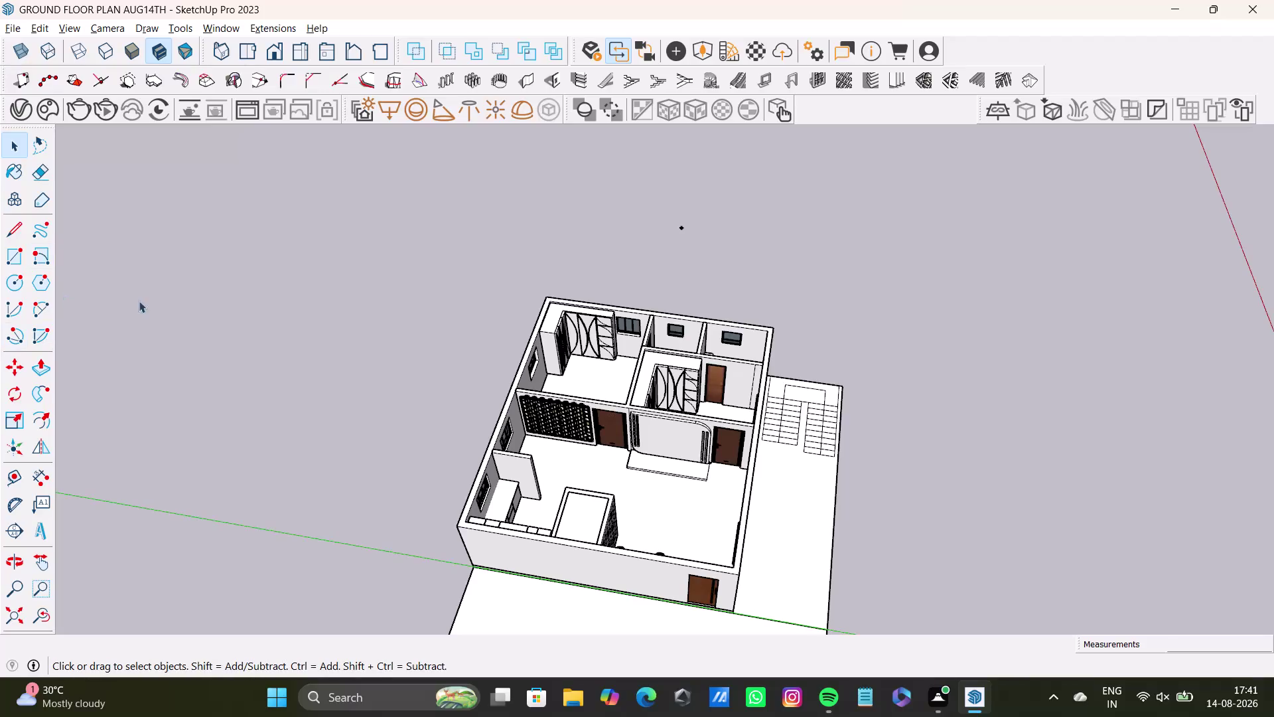
Orbit around the bedroom wardrobes, then zoom out to fit the whole house.
scroll(up, 3)
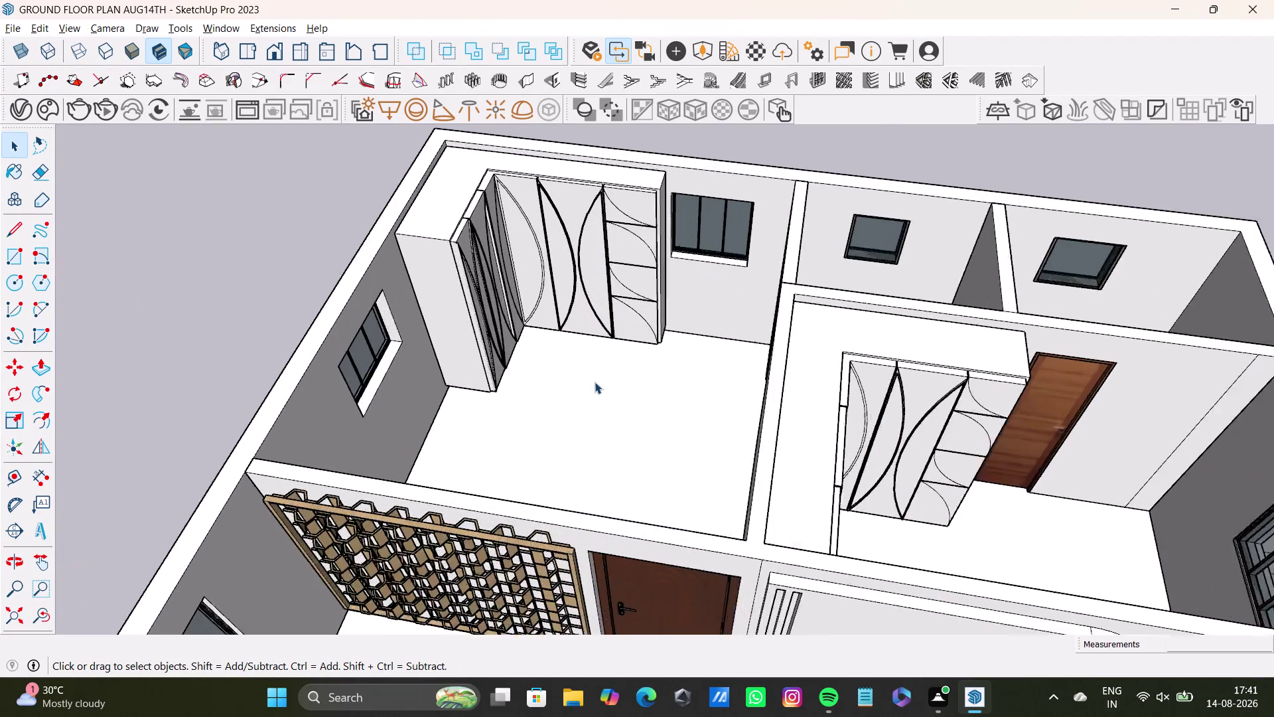
middle_drag(613, 366, 675, 301)
scroll(up, 3)
middle_drag(549, 402, 593, 342)
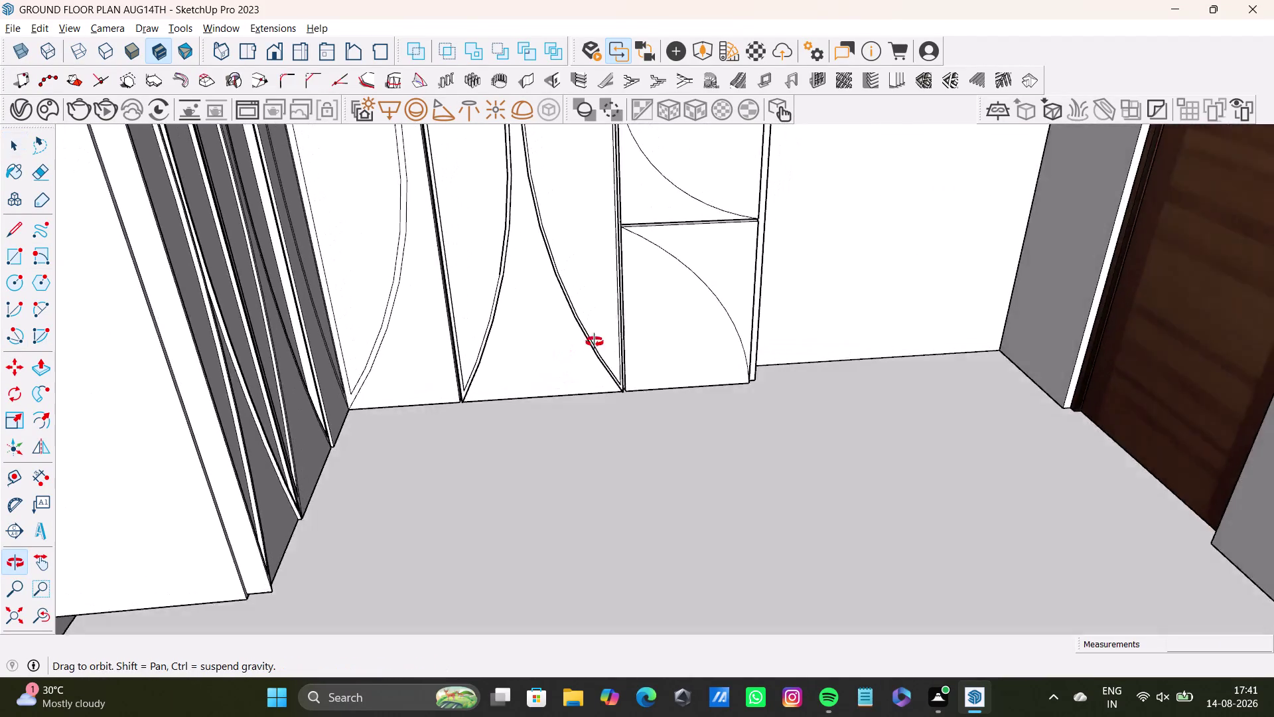
middle_drag(592, 342, 397, 355)
scroll(down, 3)
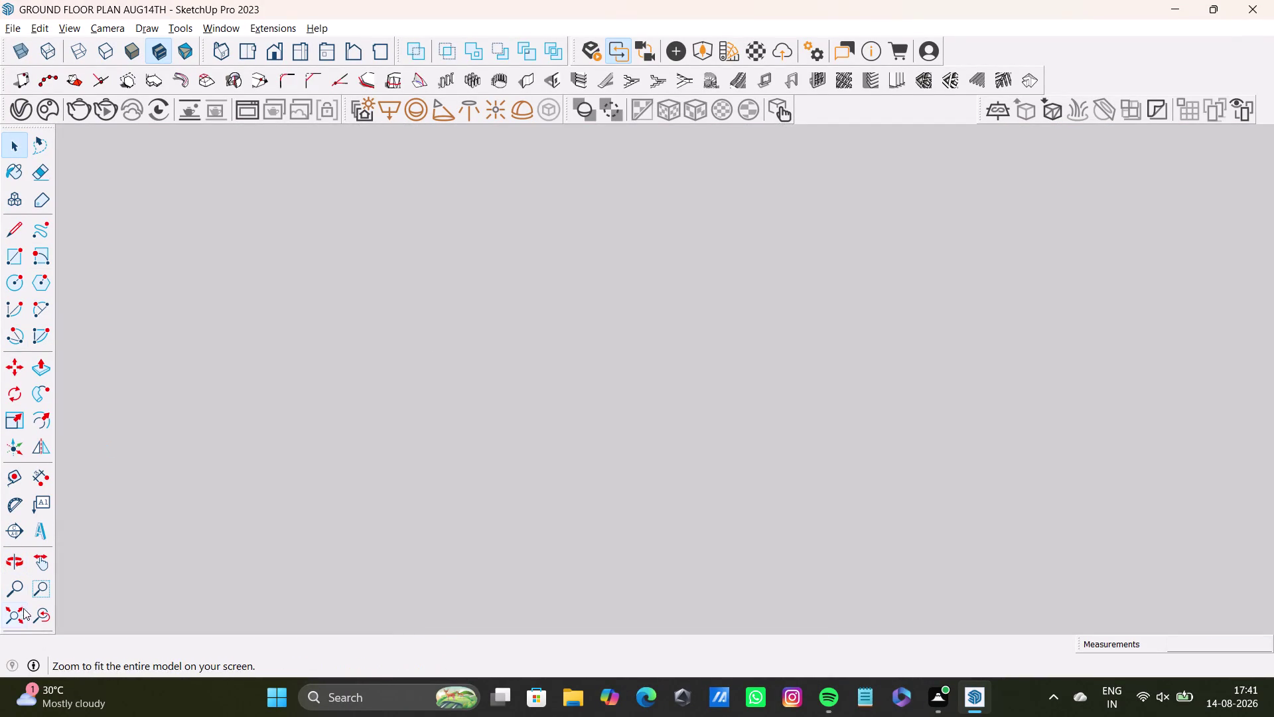
click(23, 611)
Orbit around the whole house model to its kitchen side.
scroll(up, 3)
middle_drag(325, 273, 467, 445)
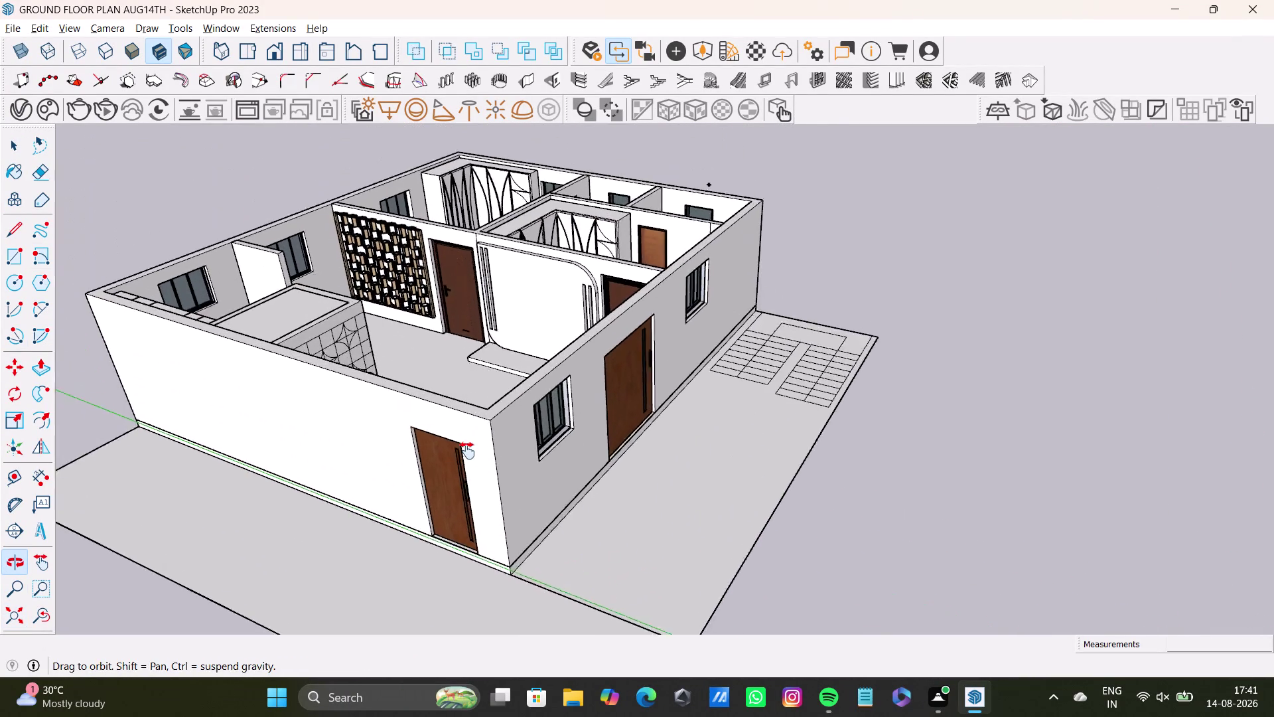
middle_drag(467, 445, 467, 468)
middle_drag(483, 456, 269, 510)
middle_drag(428, 352, 434, 456)
middle_drag(463, 448, 141, 438)
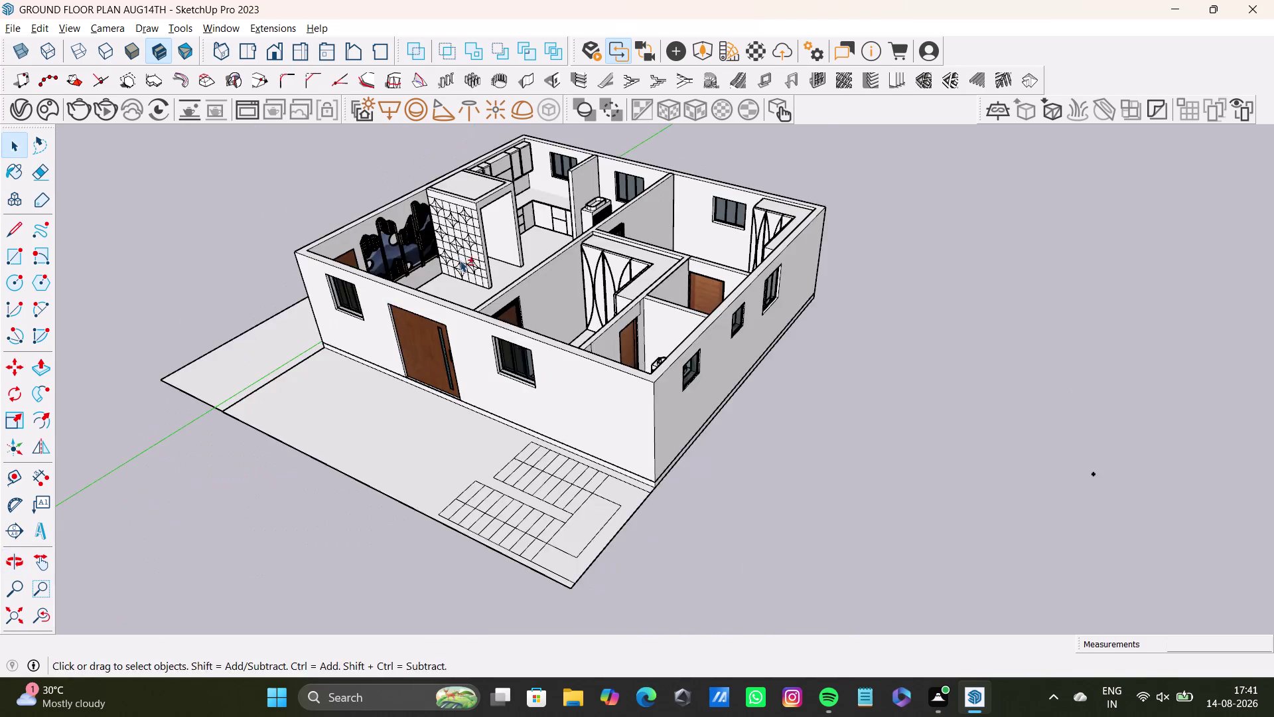
middle_drag(460, 260, 501, 422)
Face the pooja niche straight on, select its back panel, and open the File menu.
scroll(up, 3)
middle_drag(595, 400, 393, 426)
scroll(up, 3)
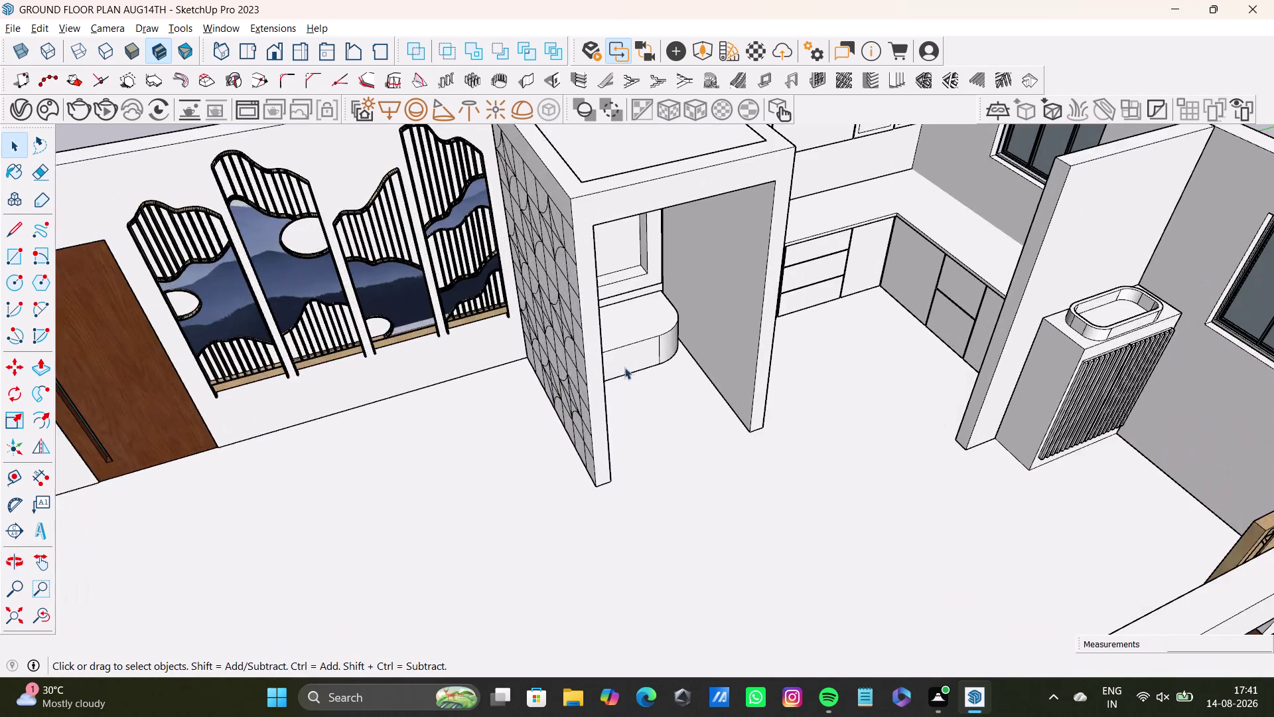
middle_drag(633, 366, 525, 497)
middle_drag(592, 497, 458, 489)
scroll(up, 3)
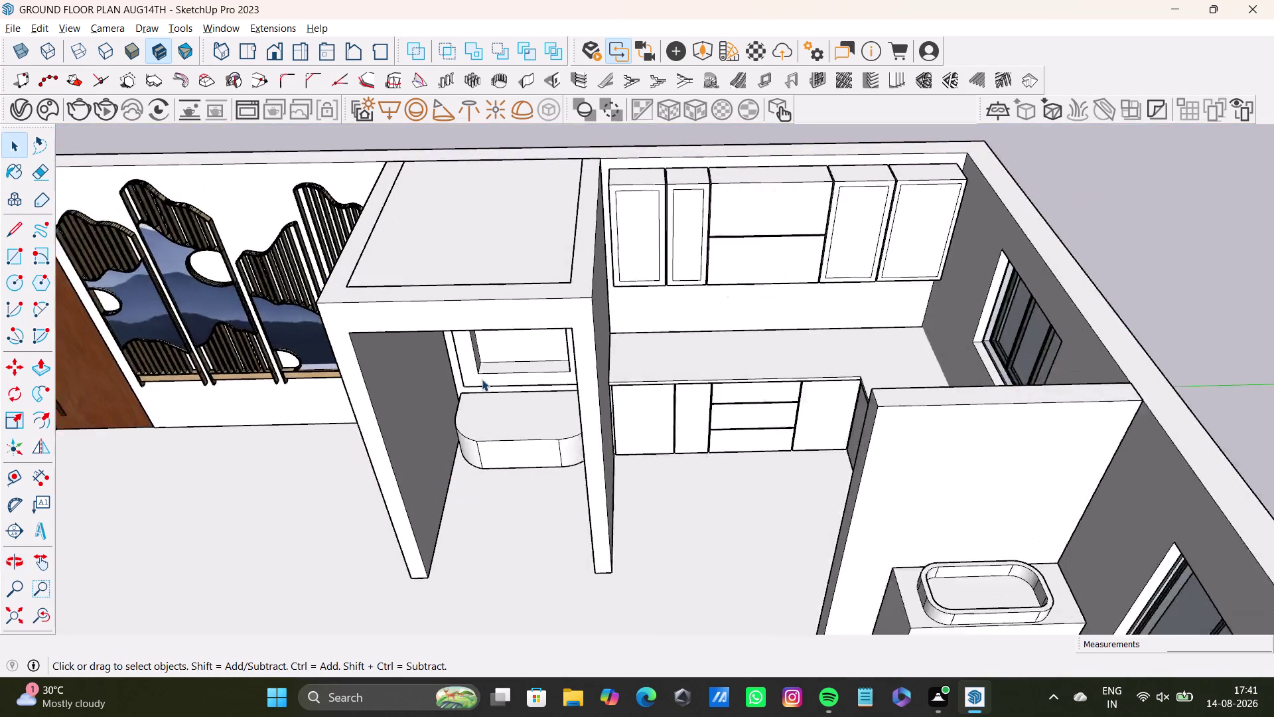
scroll(up, 3)
middle_drag(504, 394, 515, 504)
middle_drag(546, 494, 580, 290)
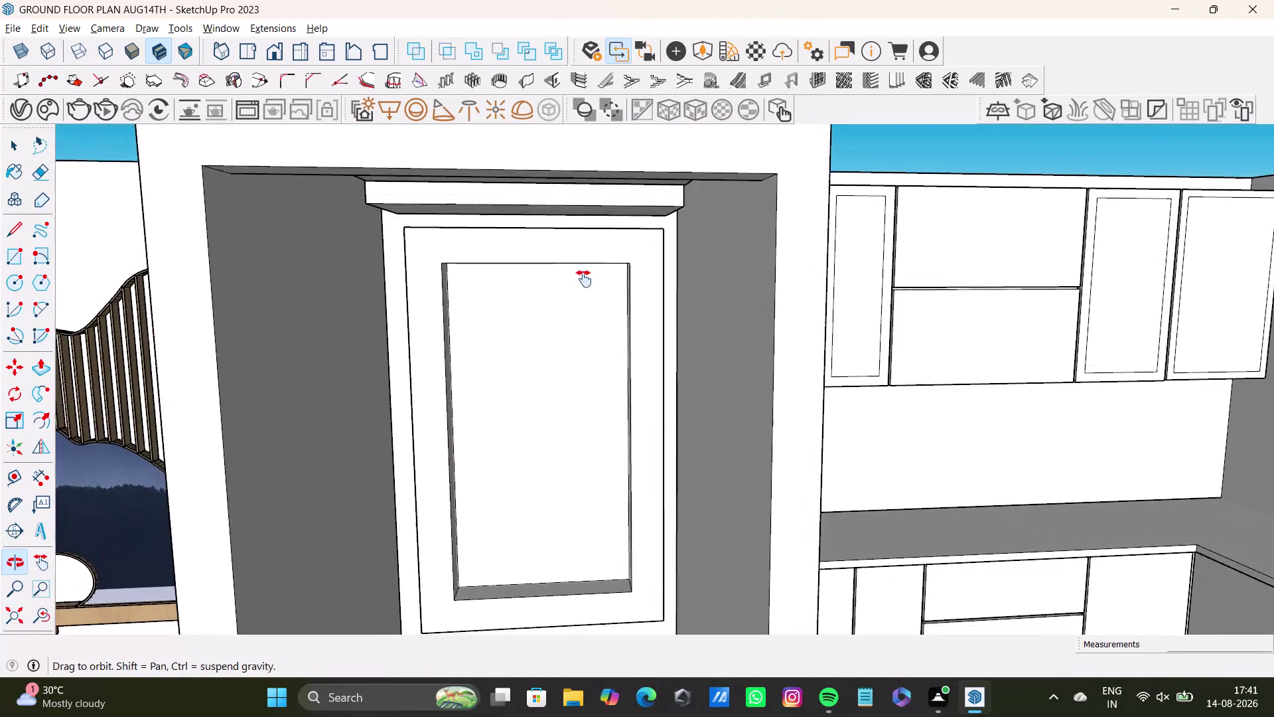
middle_drag(581, 291, 596, 233)
click(583, 281)
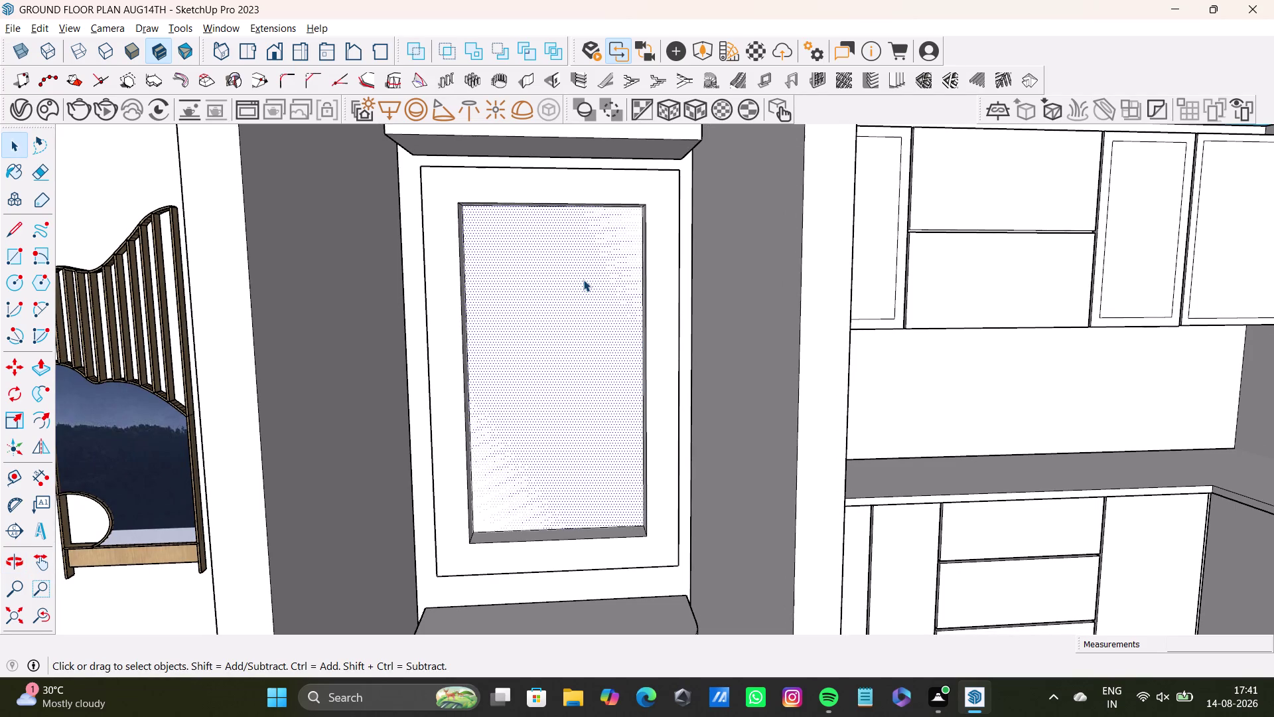
click(5, 20)
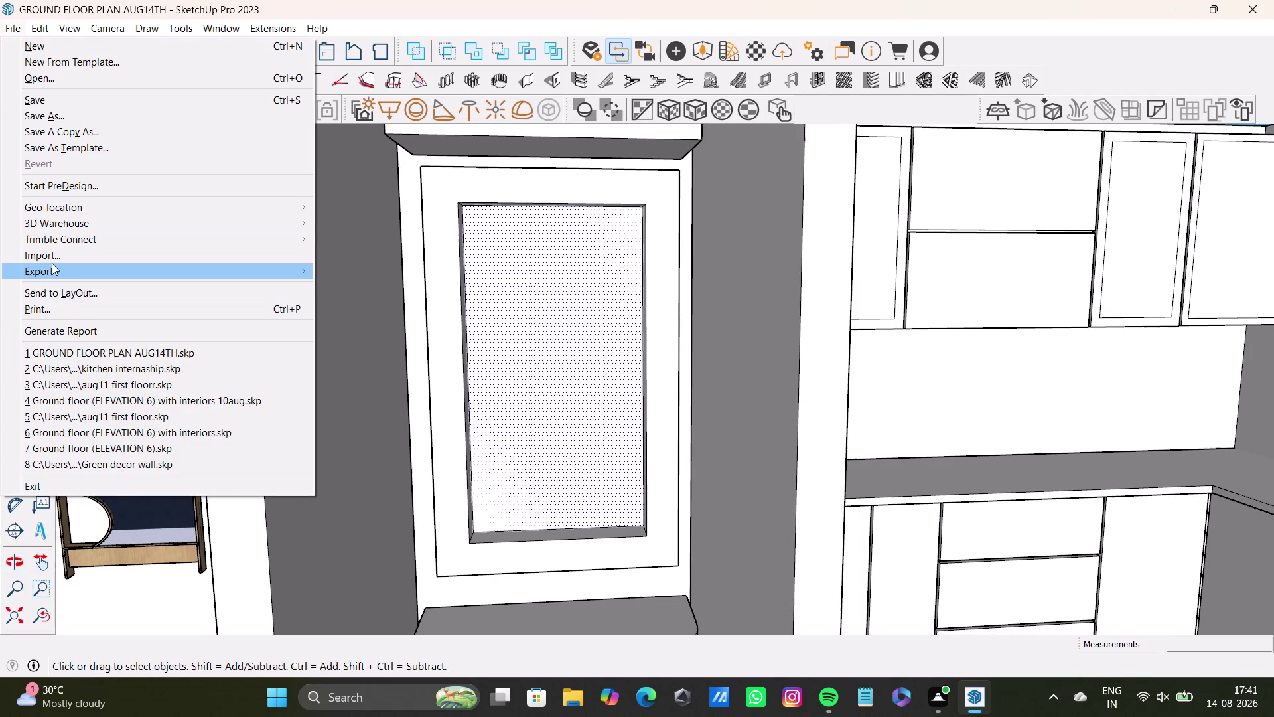
Import the Om wallpaper image from Downloads and set its first corner inside the niche.
click(53, 261)
scroll(down, 3)
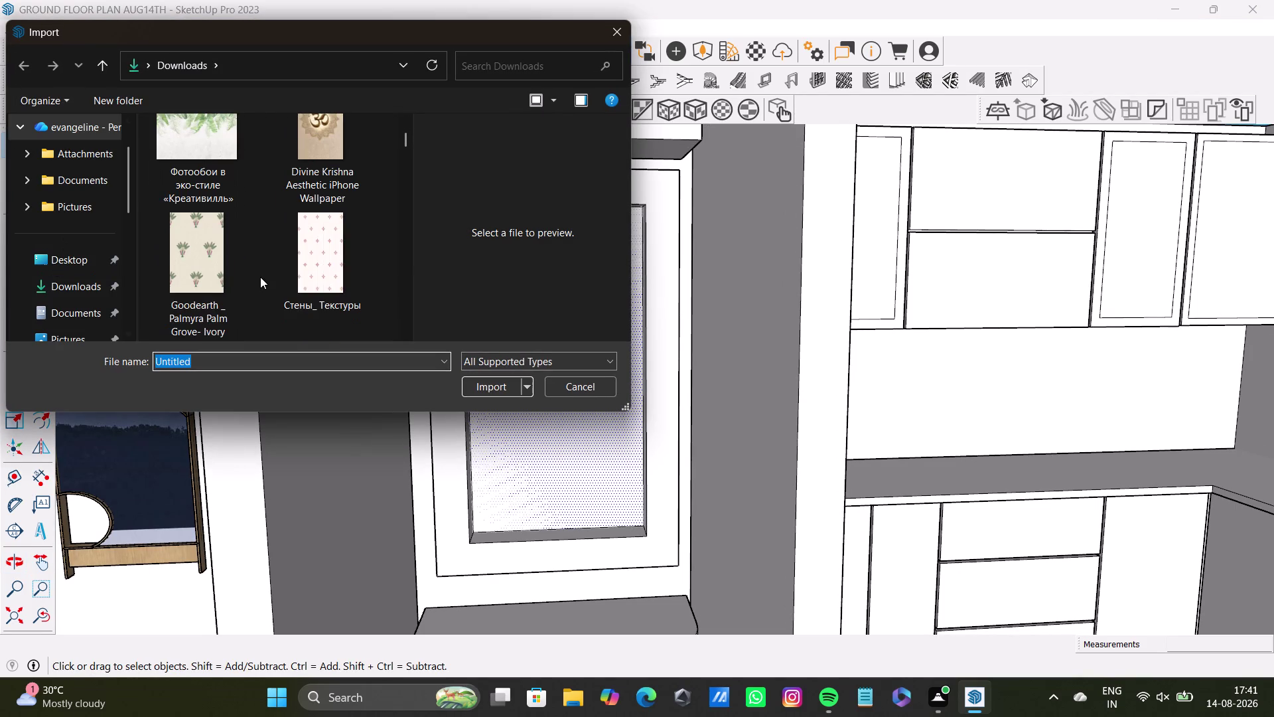
scroll(down, 3)
scroll(down, 3)
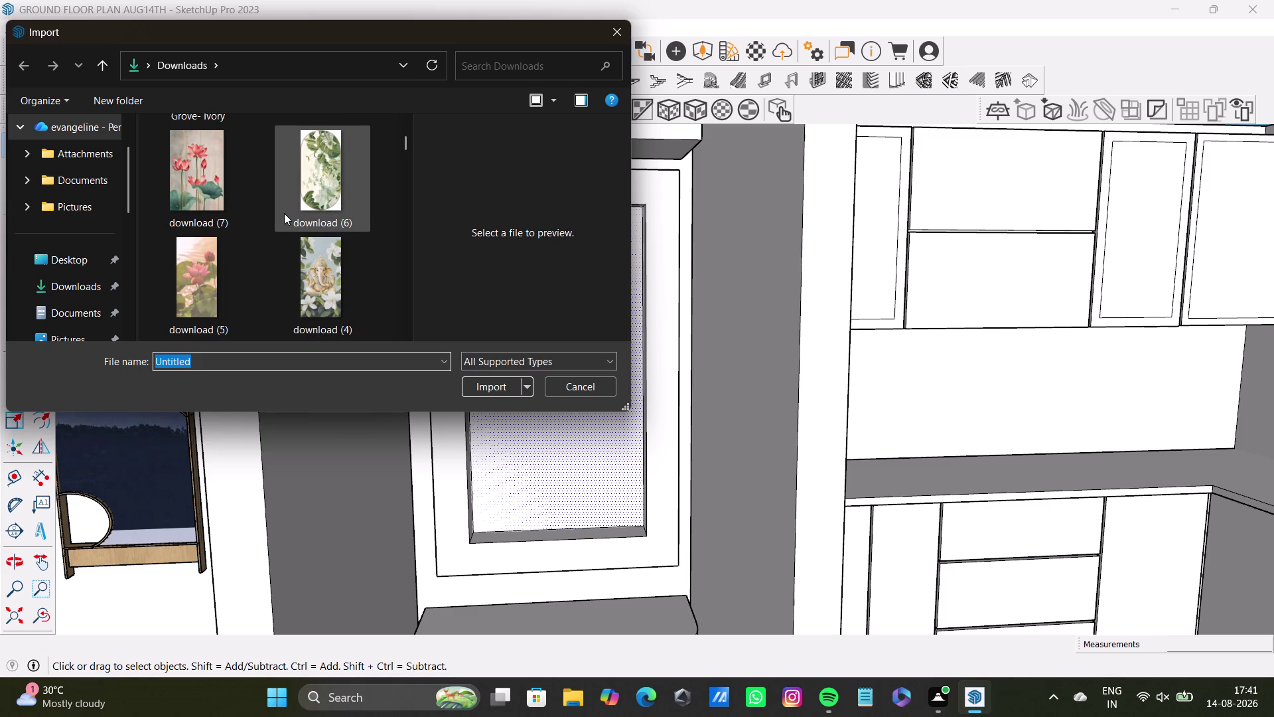
scroll(down, 3)
scroll(down, 3)
scroll(up, 3)
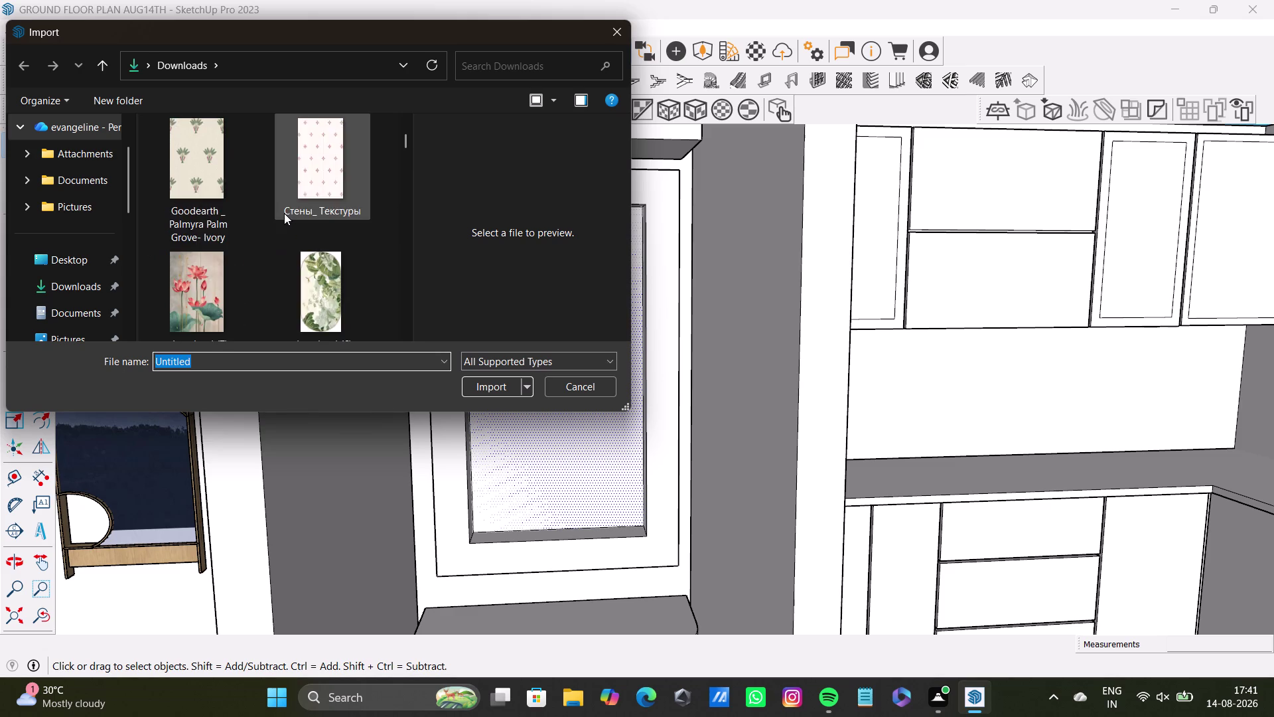
scroll(up, 3)
click(309, 187)
click(492, 448)
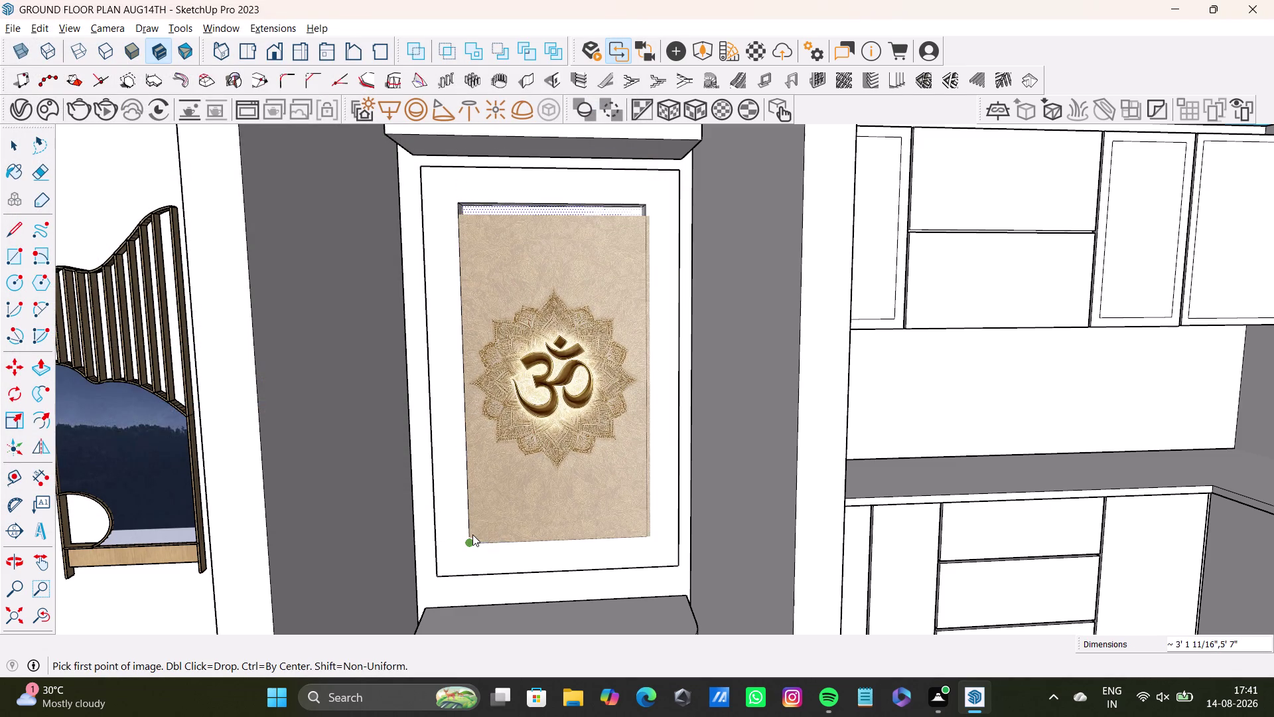
click(479, 531)
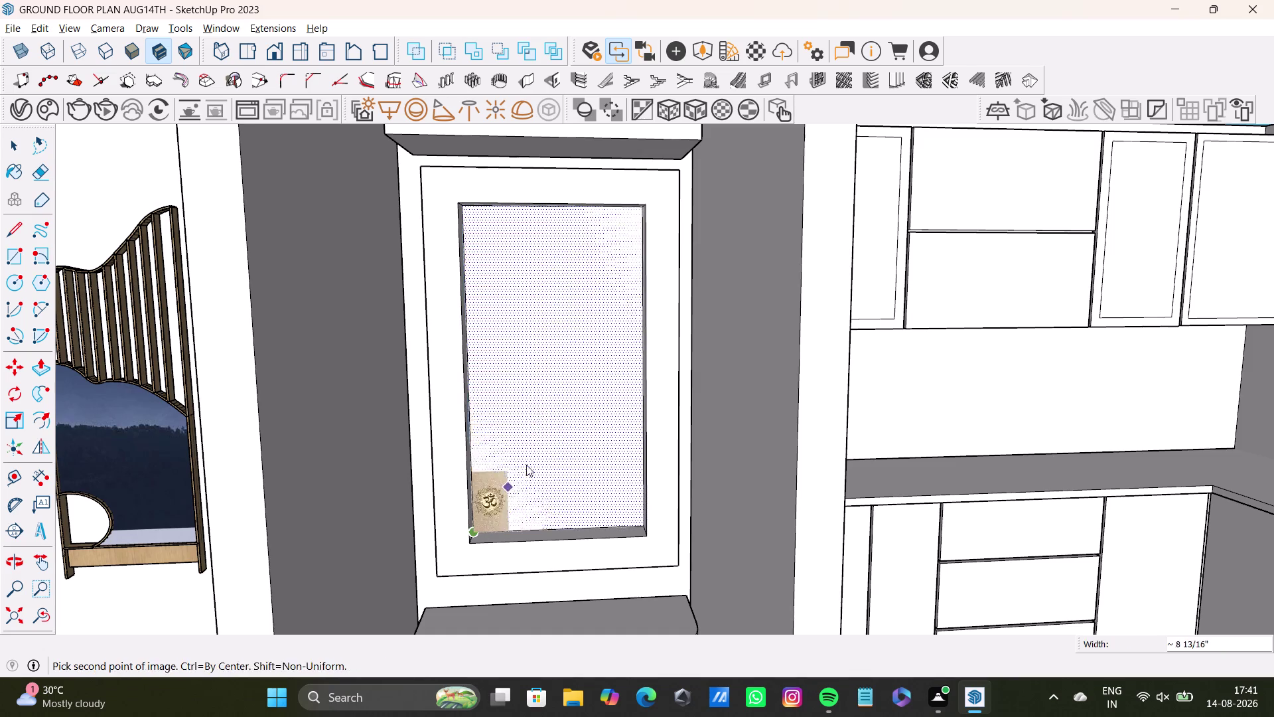
Finish placing the Om image inside the niche and select it.
middle_drag(546, 439, 520, 452)
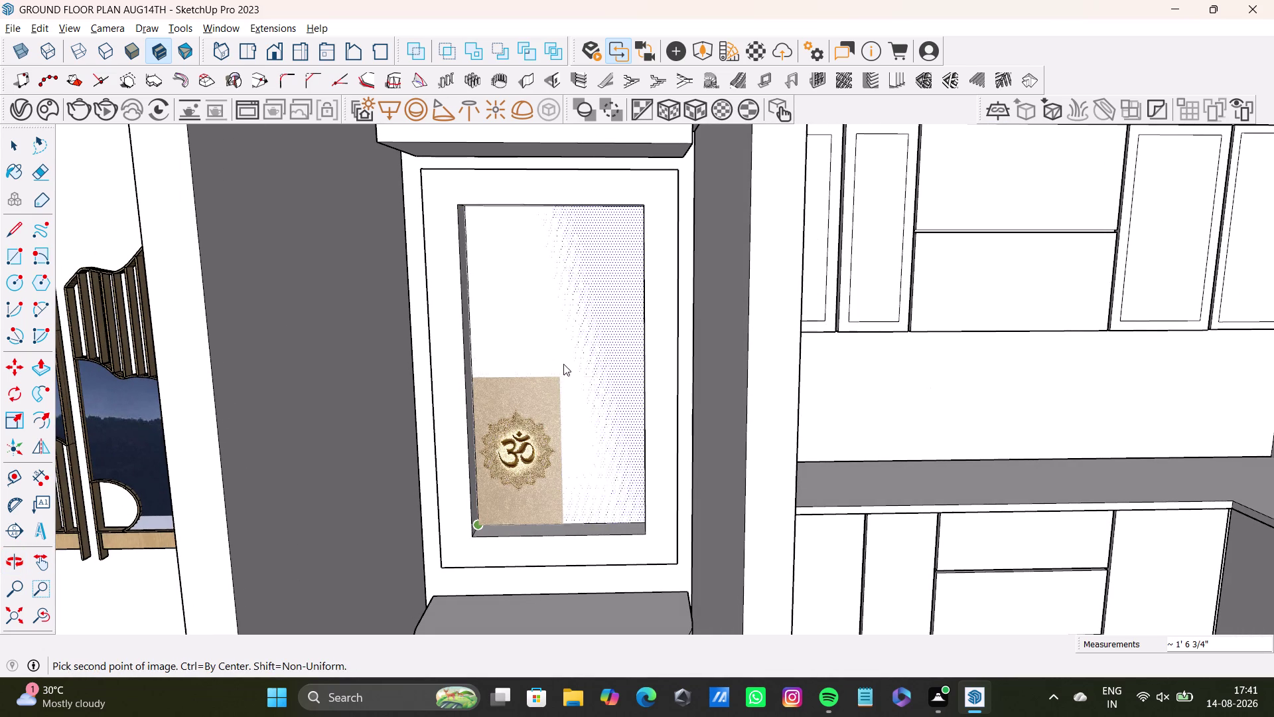
drag(558, 380, 615, 260)
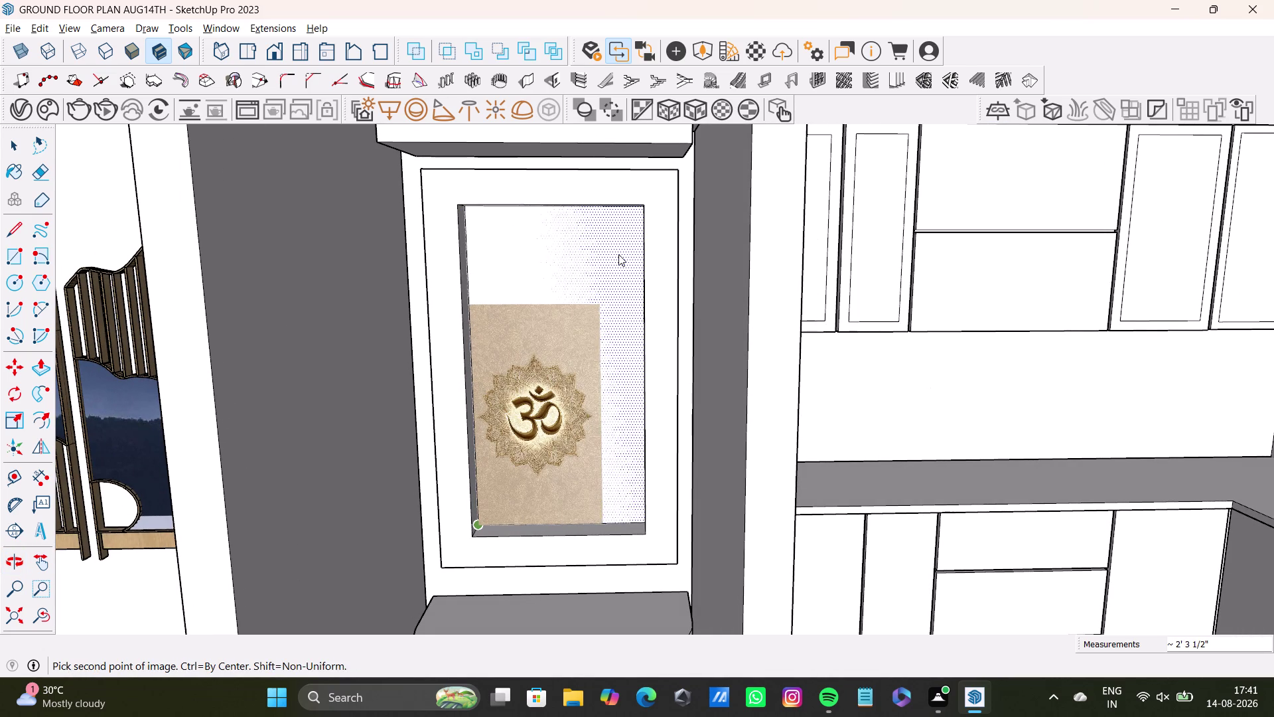
drag(615, 260, 619, 249)
drag(595, 301, 614, 269)
key(space)
click(557, 369)
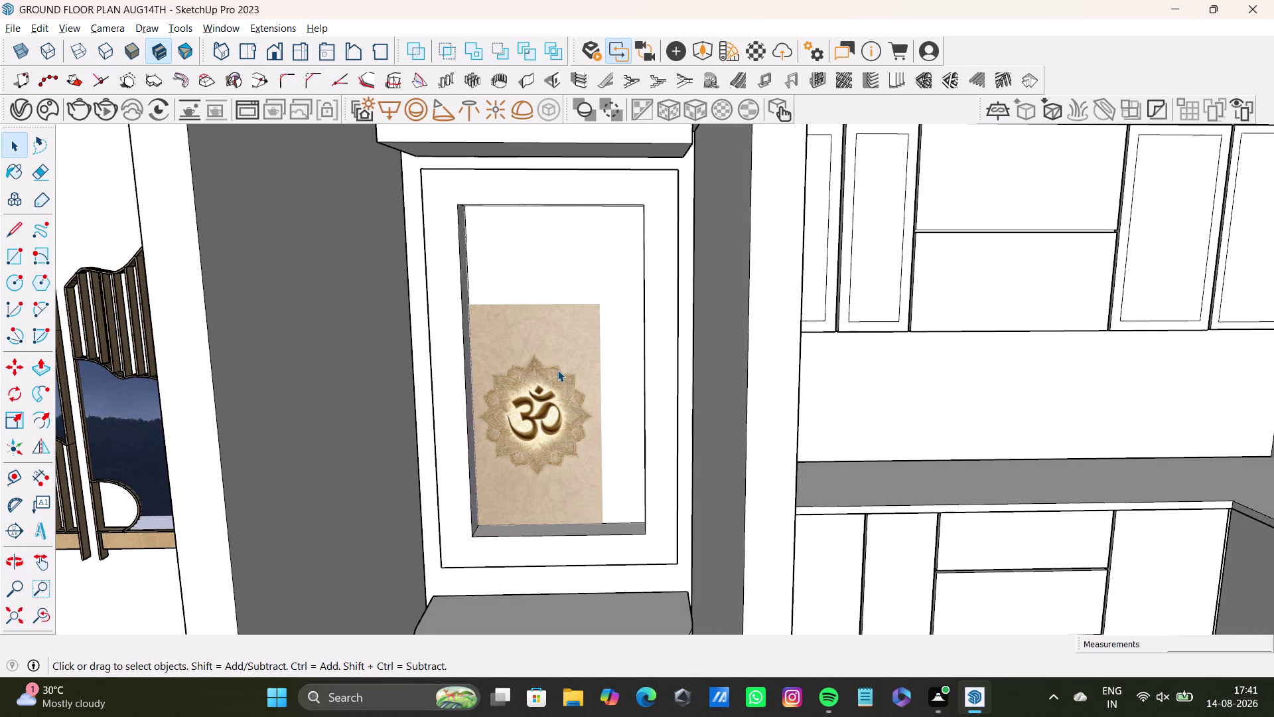
Scale the Om image to the niche's top, left and right edges.
key(s)
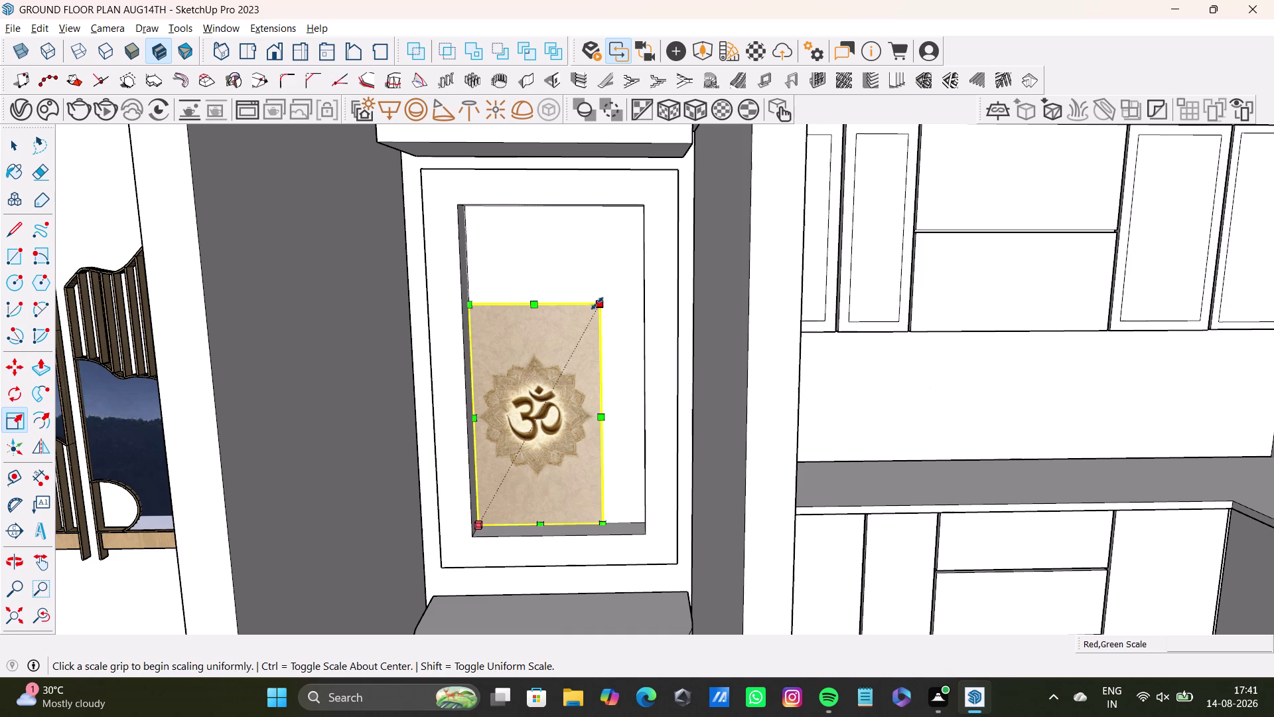
drag(600, 303, 632, 196)
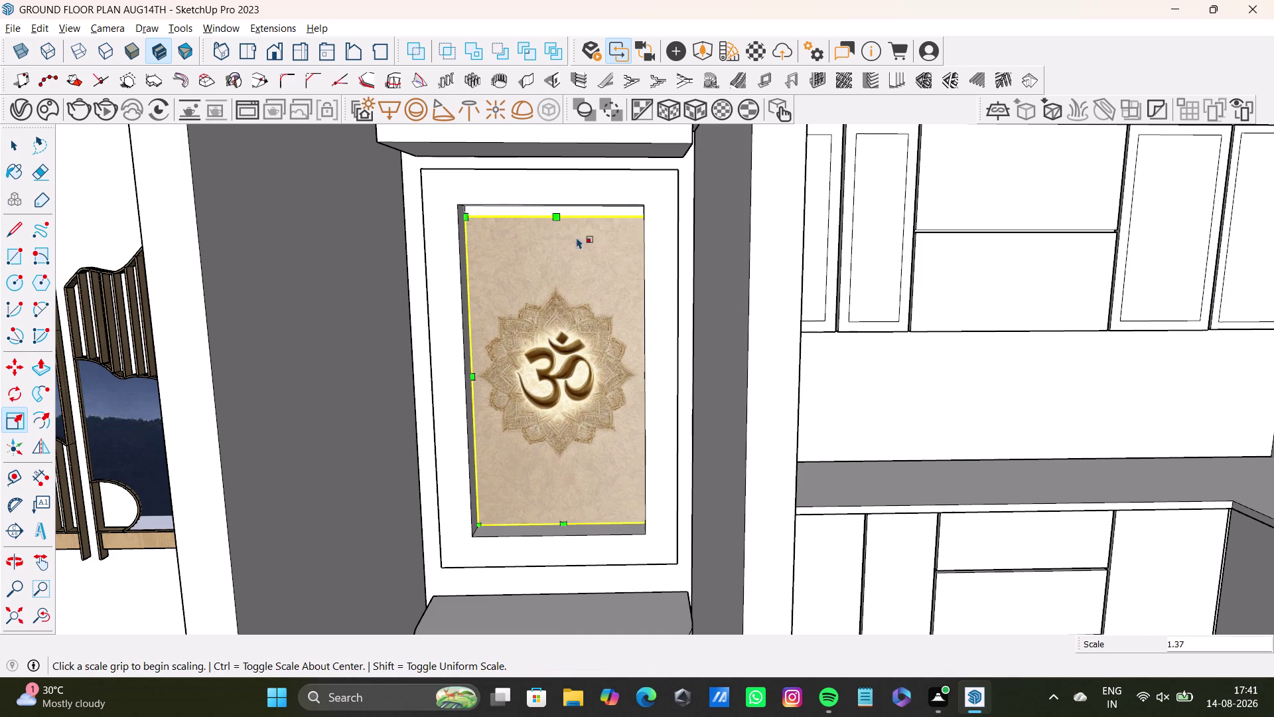
drag(557, 215, 554, 197)
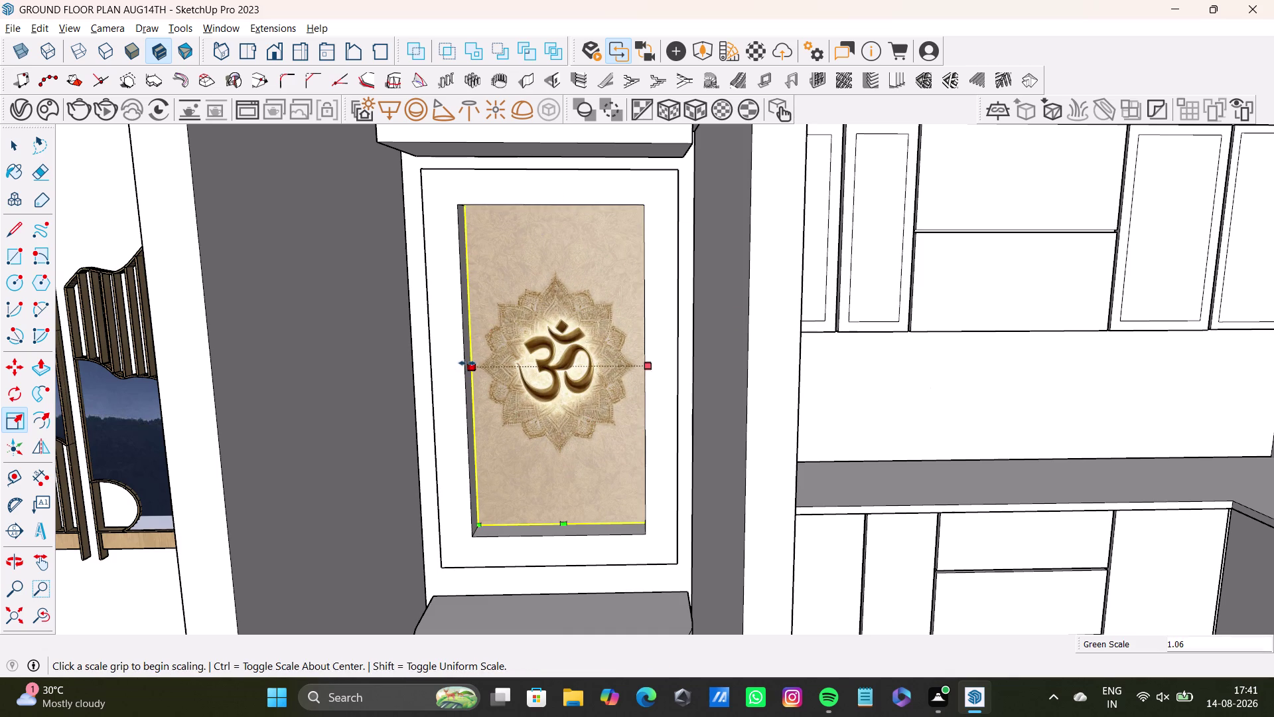
drag(467, 363, 457, 360)
drag(560, 523, 565, 557)
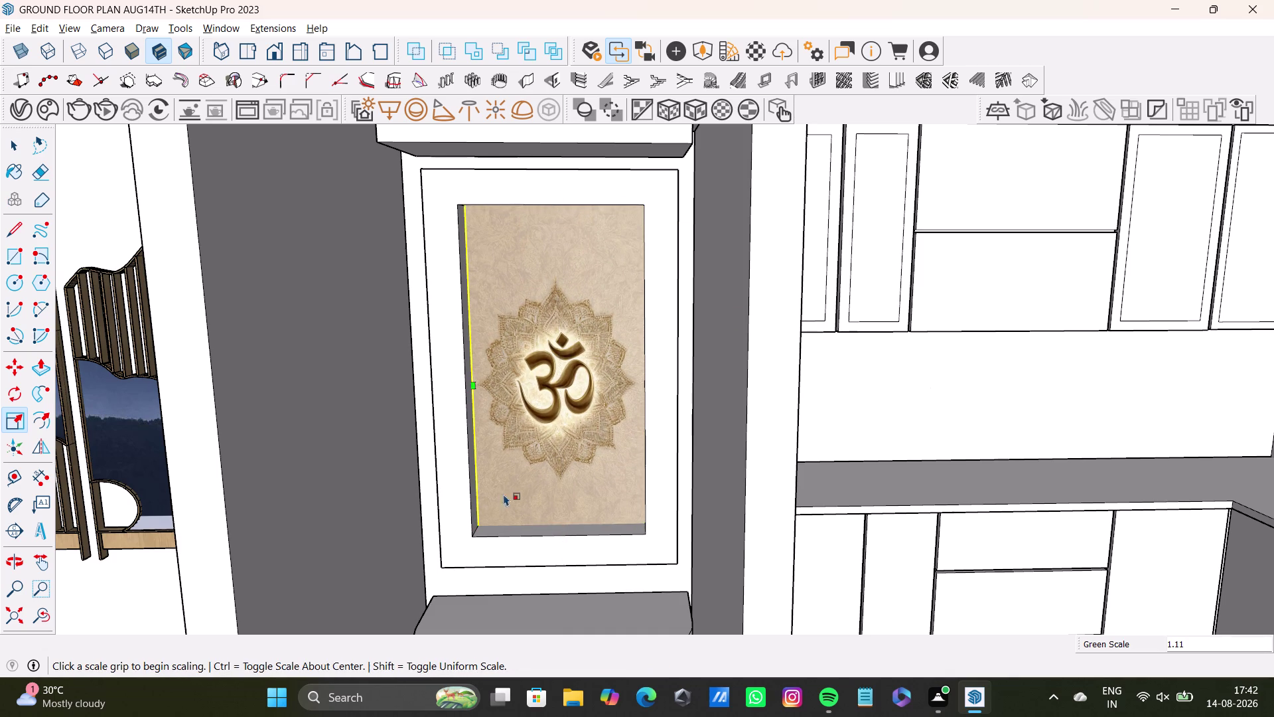
click(469, 388)
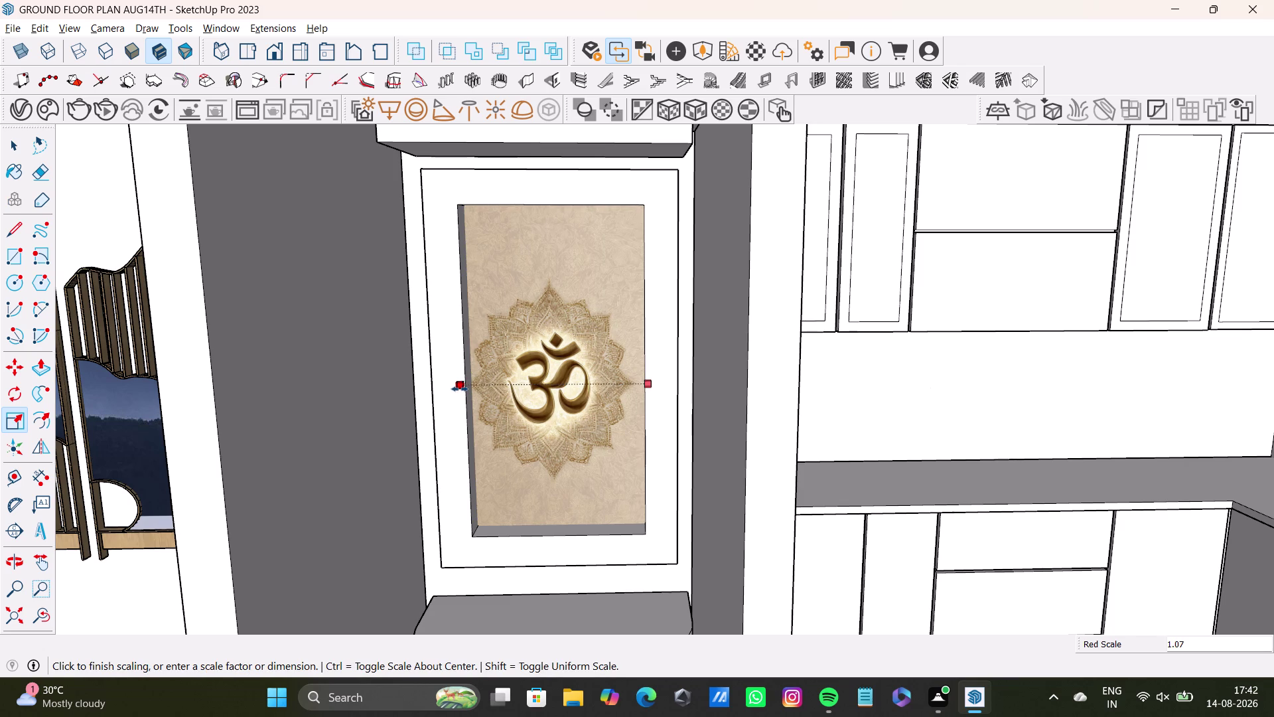
key(space)
scroll(down, 3)
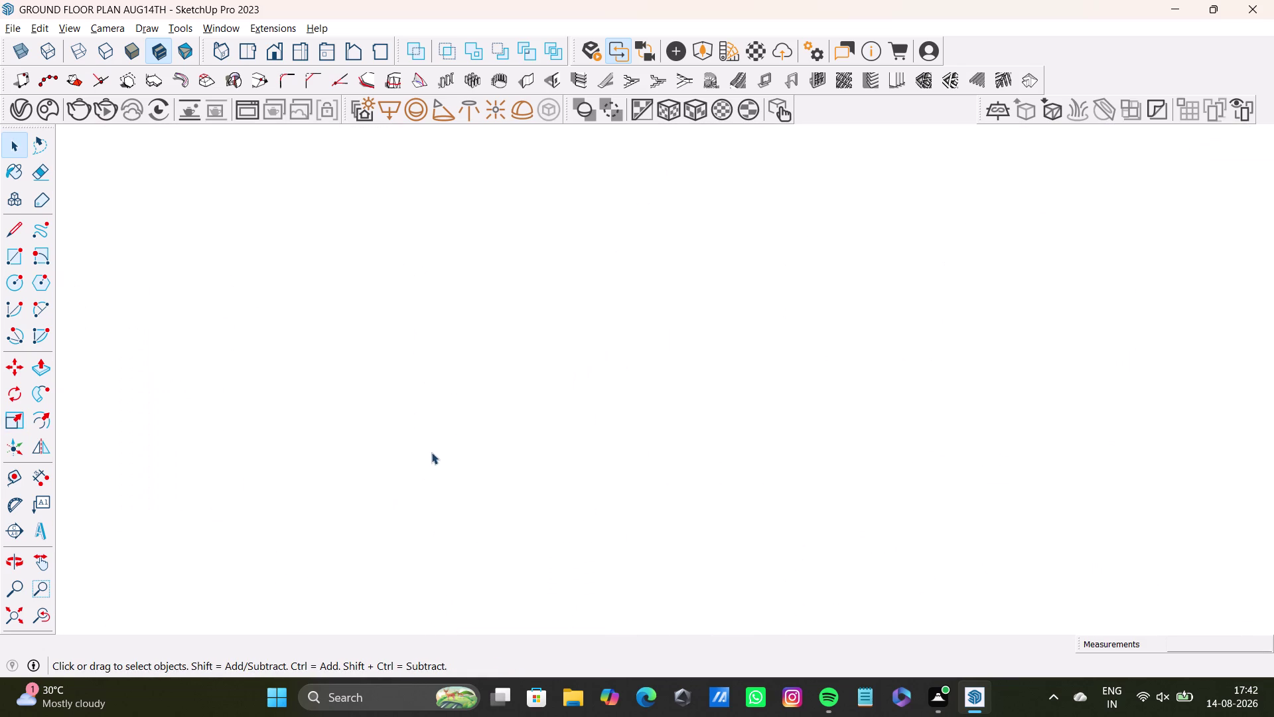
click(10, 618)
middle_drag(546, 296, 527, 531)
scroll(up, 3)
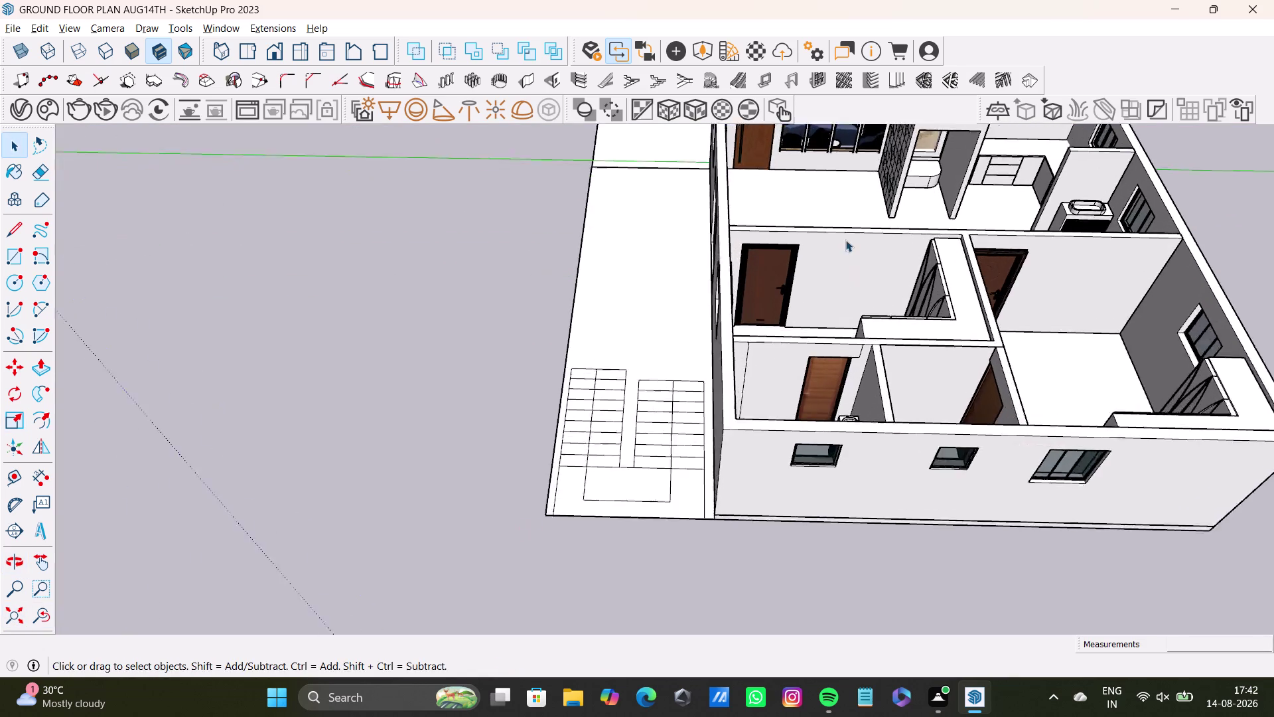
scroll(up, 3)
middle_drag(845, 240, 513, 471)
scroll(down, 3)
middle_drag(574, 405, 981, 308)
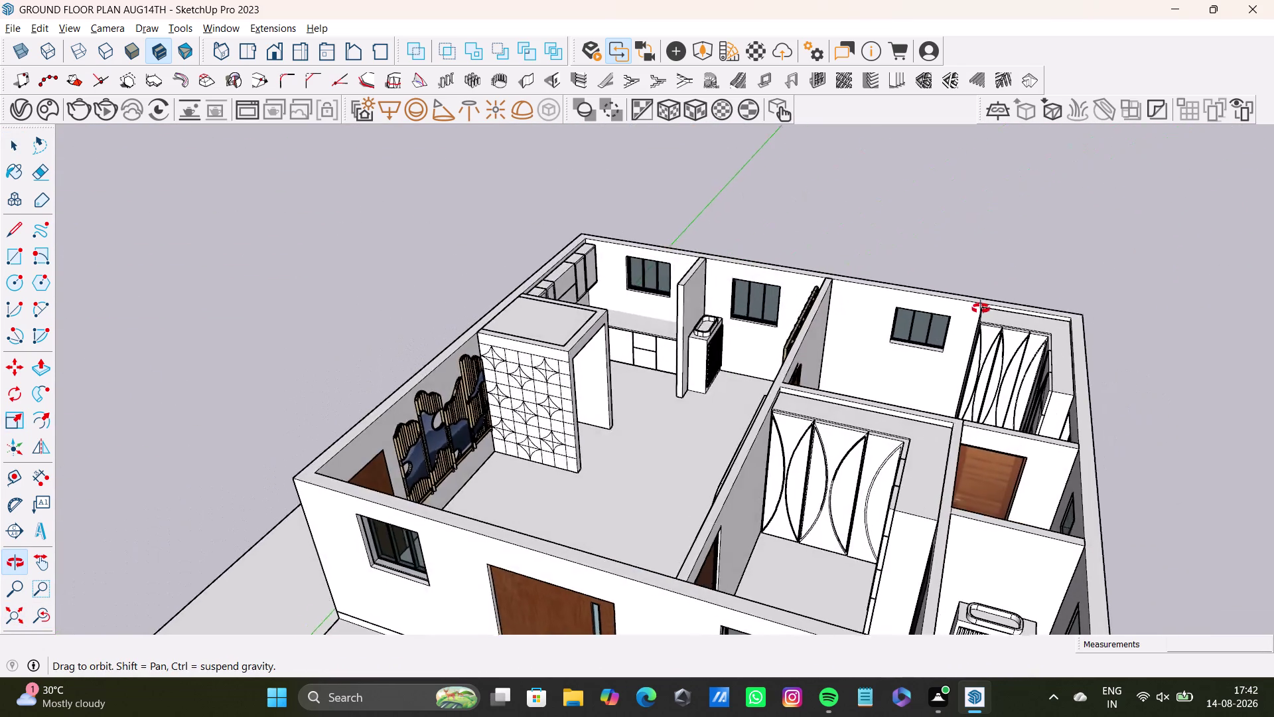
middle_drag(981, 308, 402, 432)
scroll(up, 3)
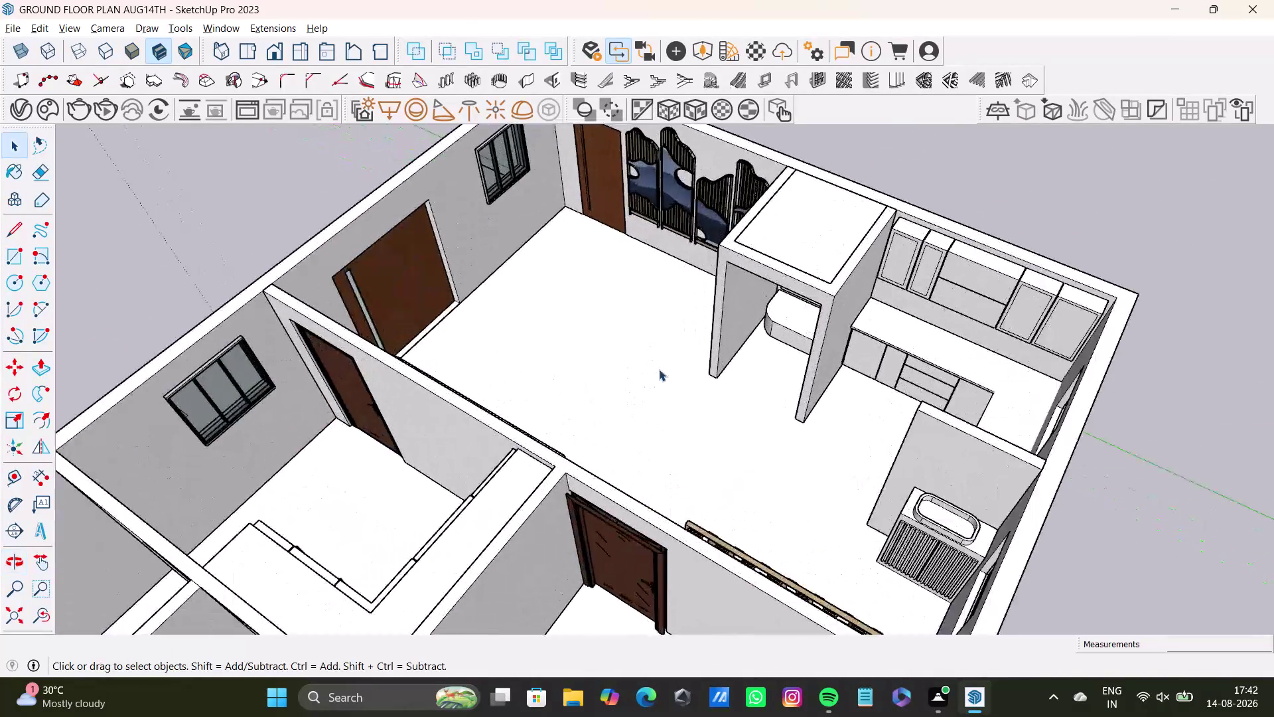
scroll(up, 3)
middle_drag(659, 372, 780, 348)
middle_drag(842, 398, 422, 415)
middle_drag(527, 316, 677, 457)
middle_drag(679, 473, 458, 597)
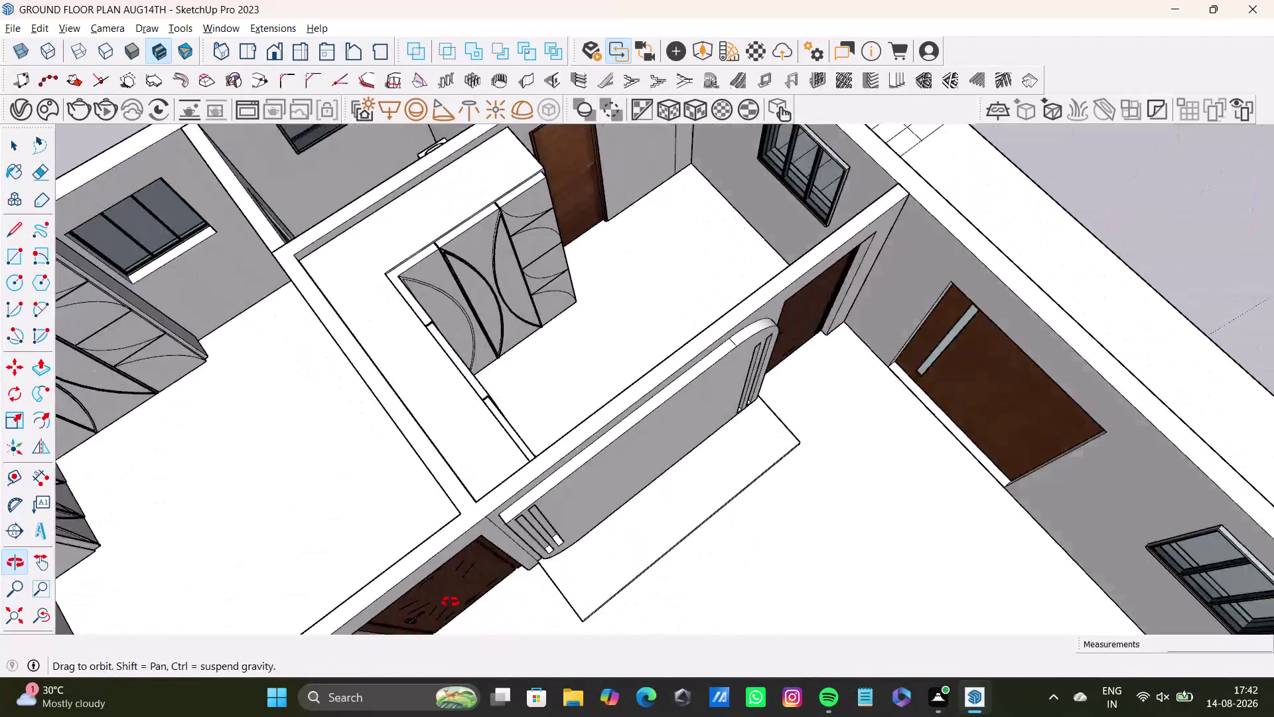
middle_drag(457, 597, 118, 438)
click(14, 26)
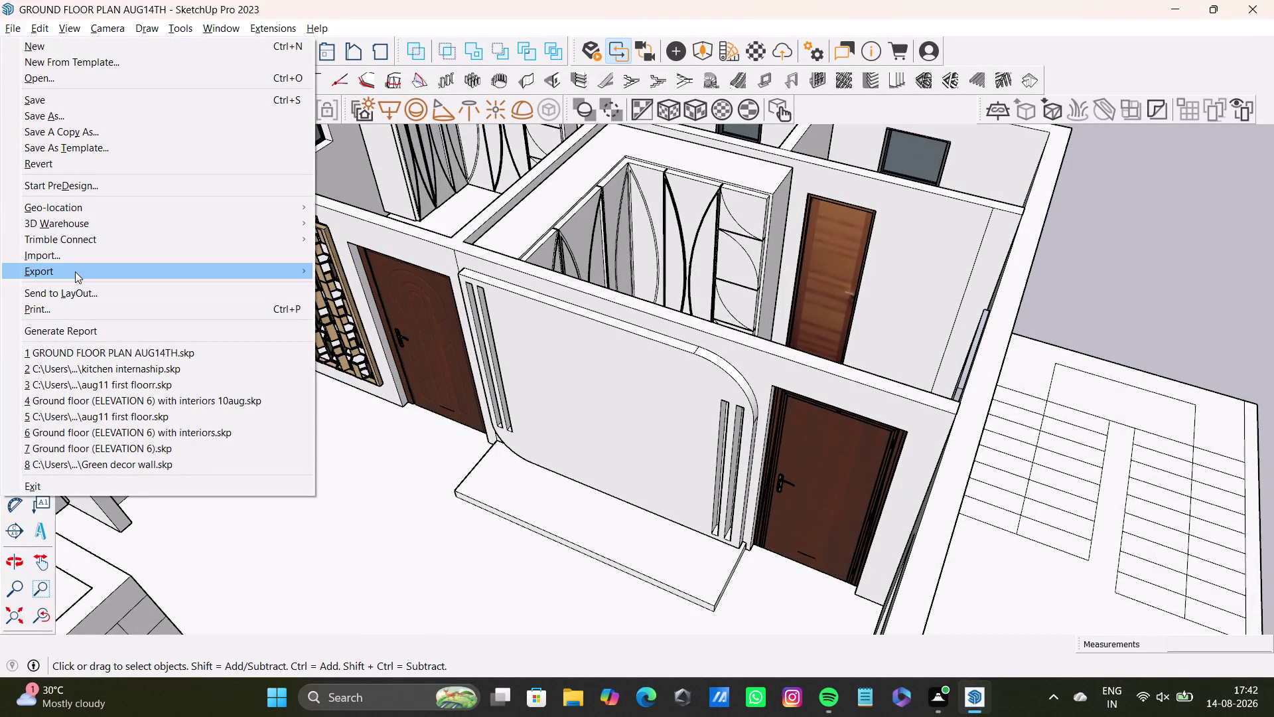
key(space)
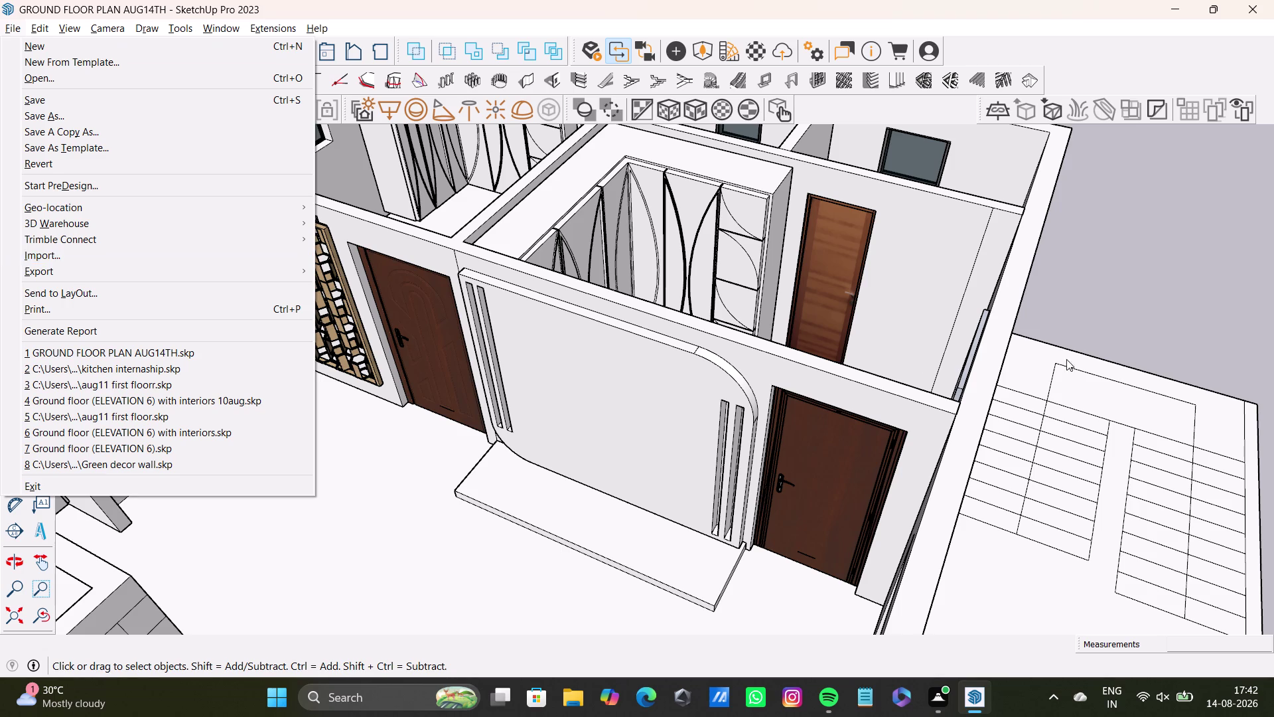
click(1229, 284)
scroll(down, 3)
scroll(up, 3)
scroll(down, 3)
middle_drag(461, 401, 477, 399)
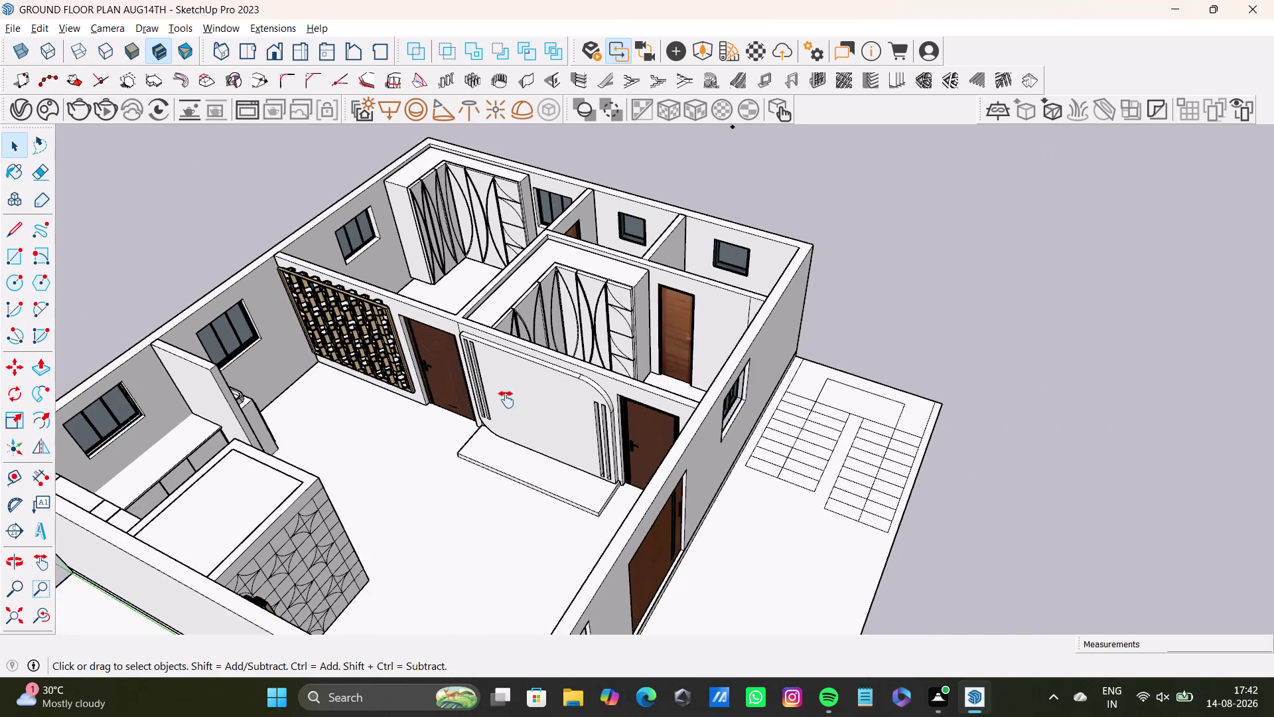
middle_drag(477, 399, 625, 455)
middle_drag(634, 466, 407, 471)
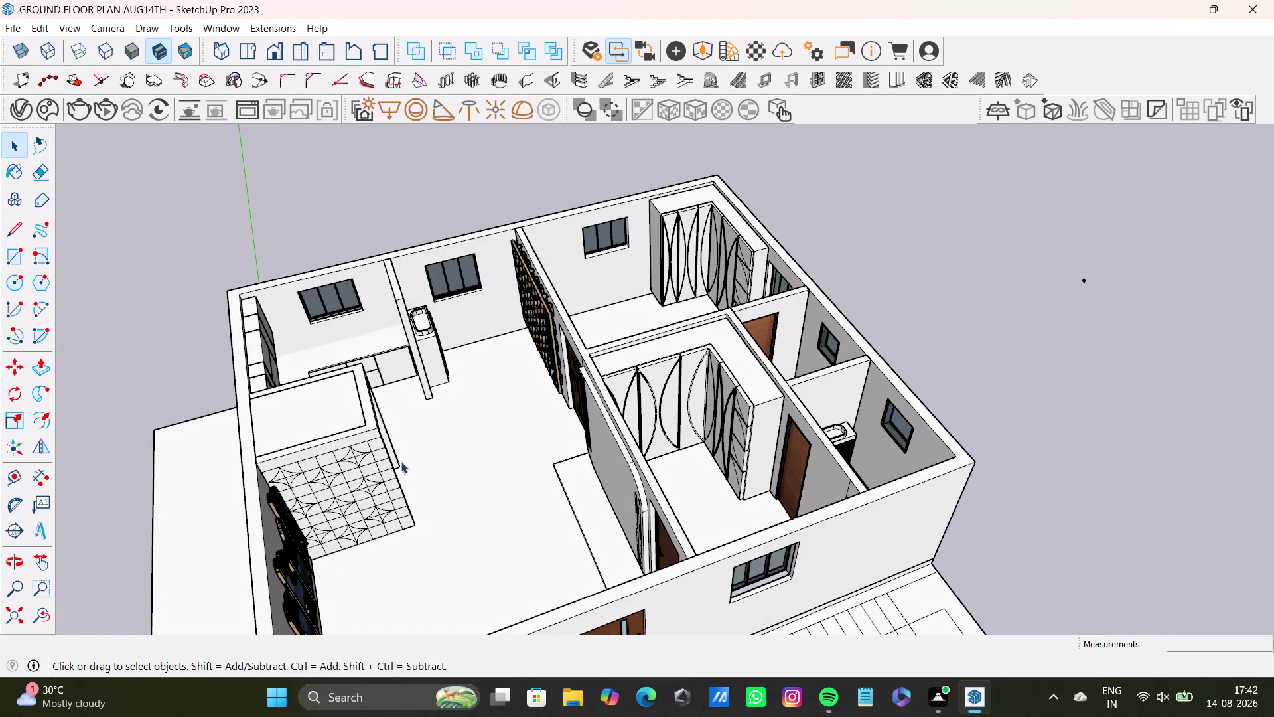